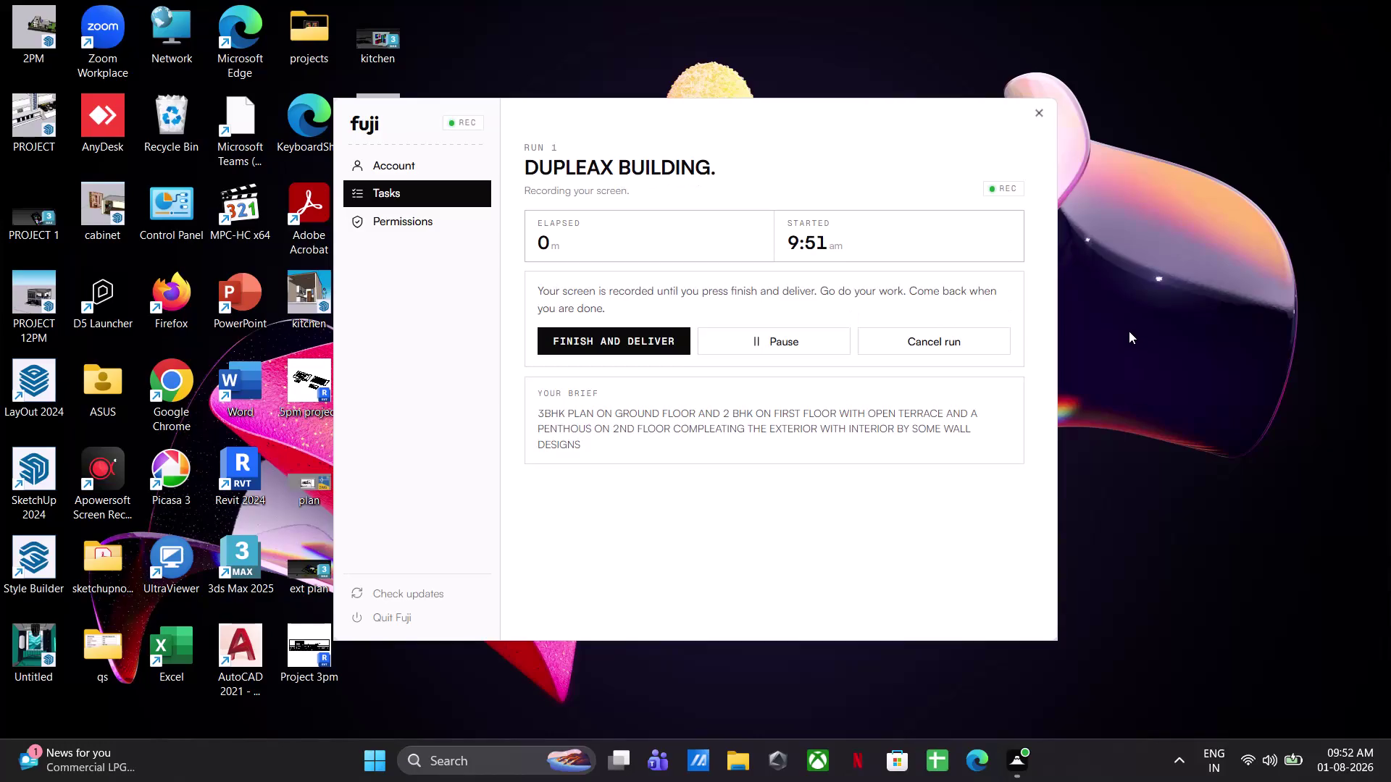
right_click(1129, 331)
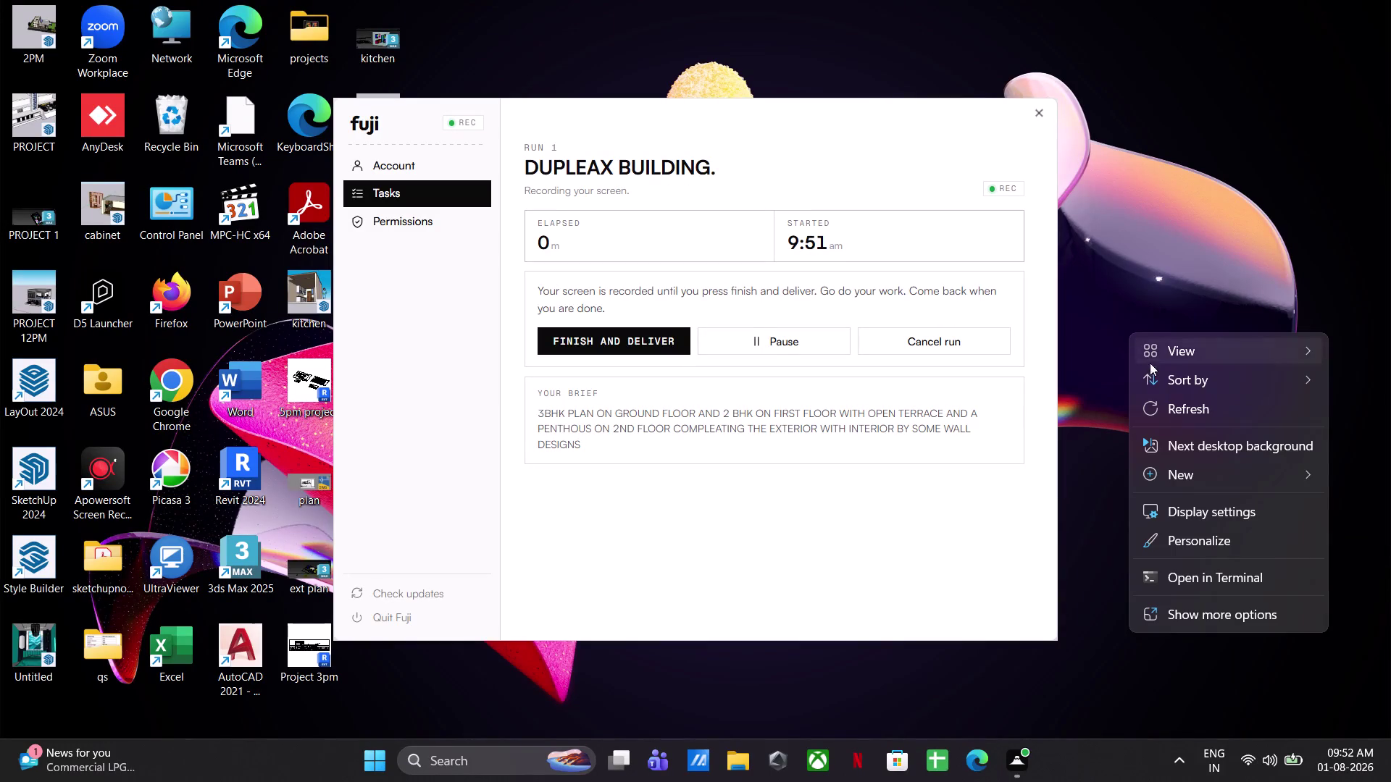
click(1164, 405)
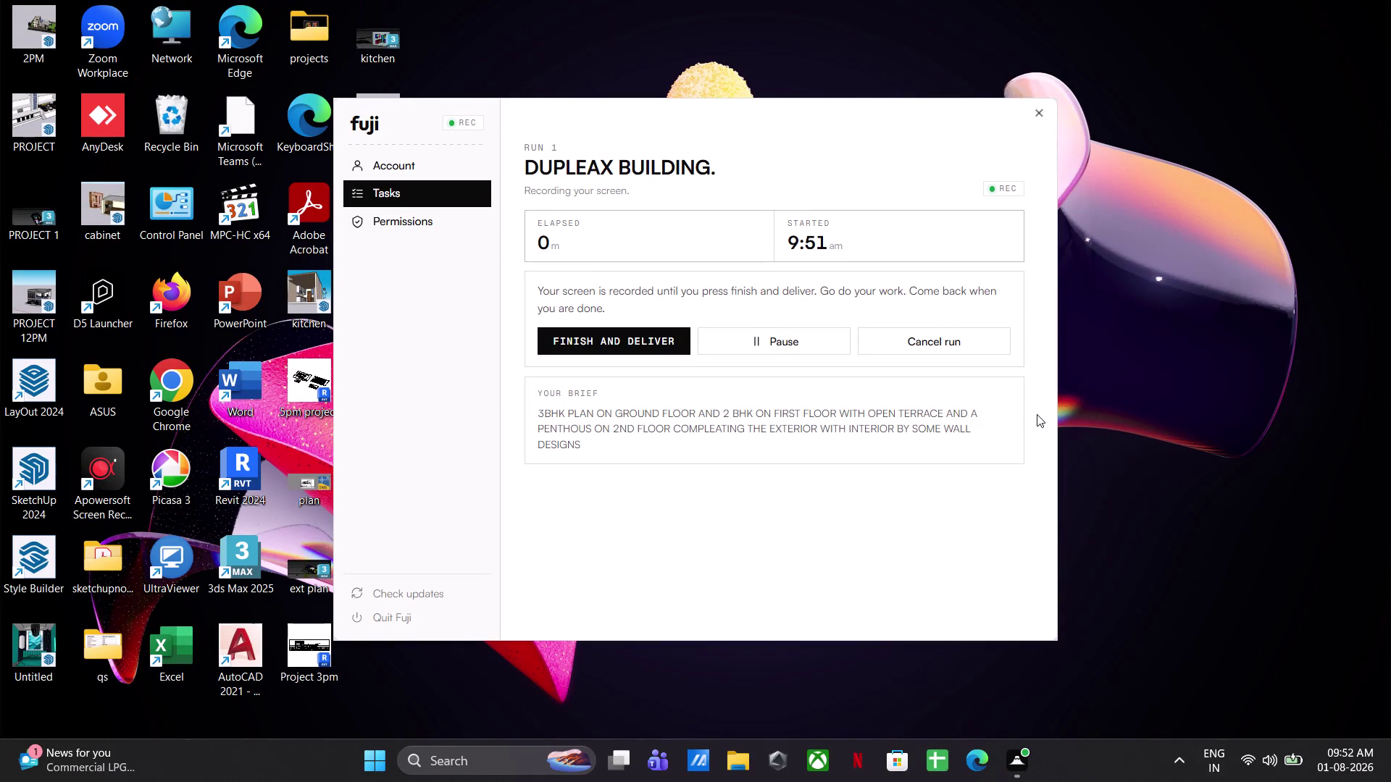